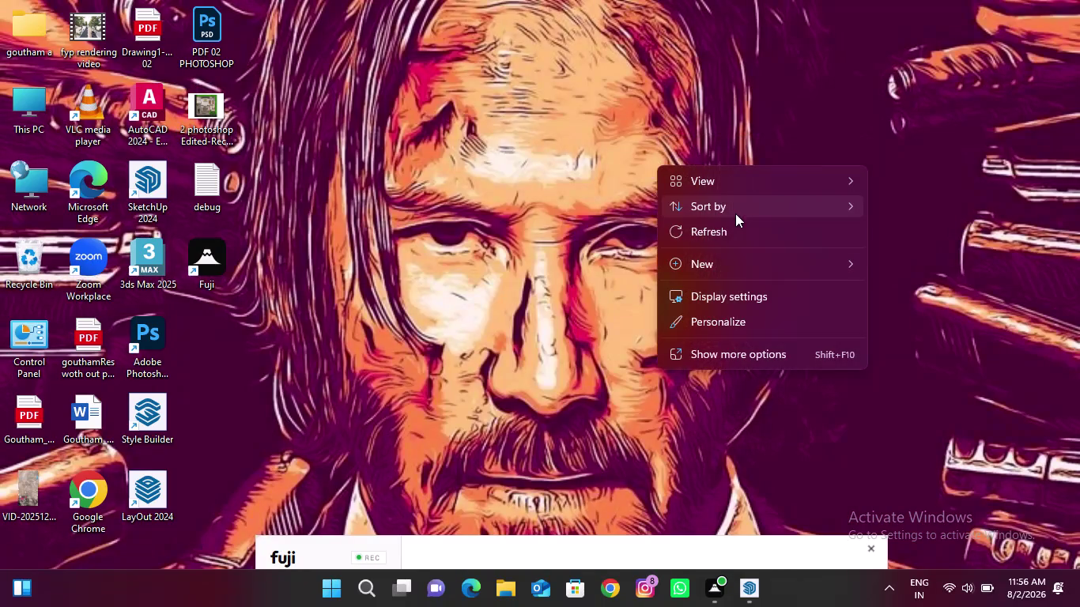
Hide the desktop icons, bring up the villa elevation model, and dismiss the extension errors notice.
click(731, 228)
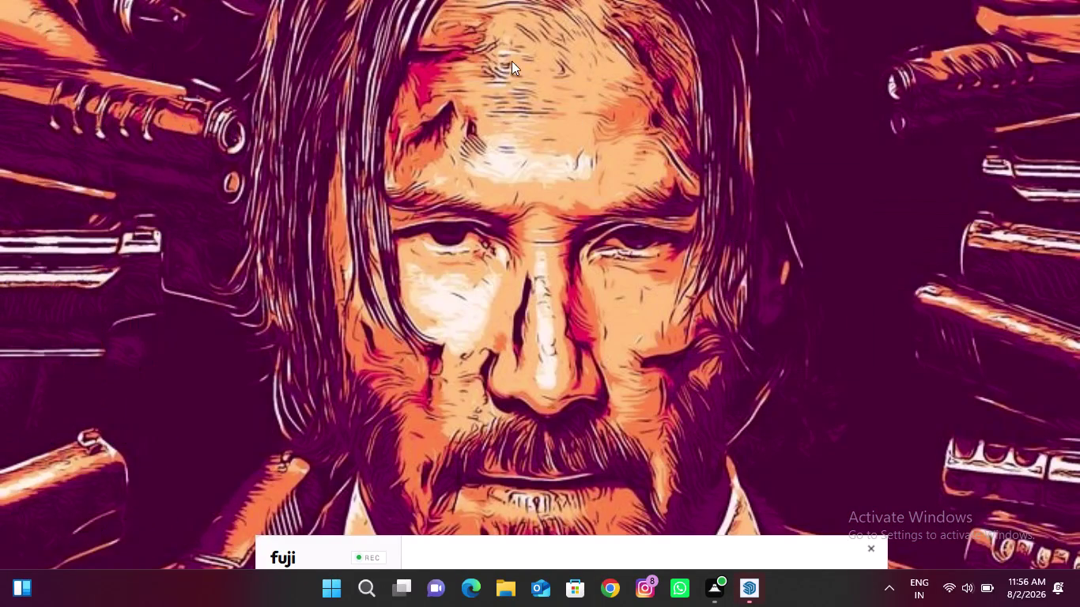
click(756, 581)
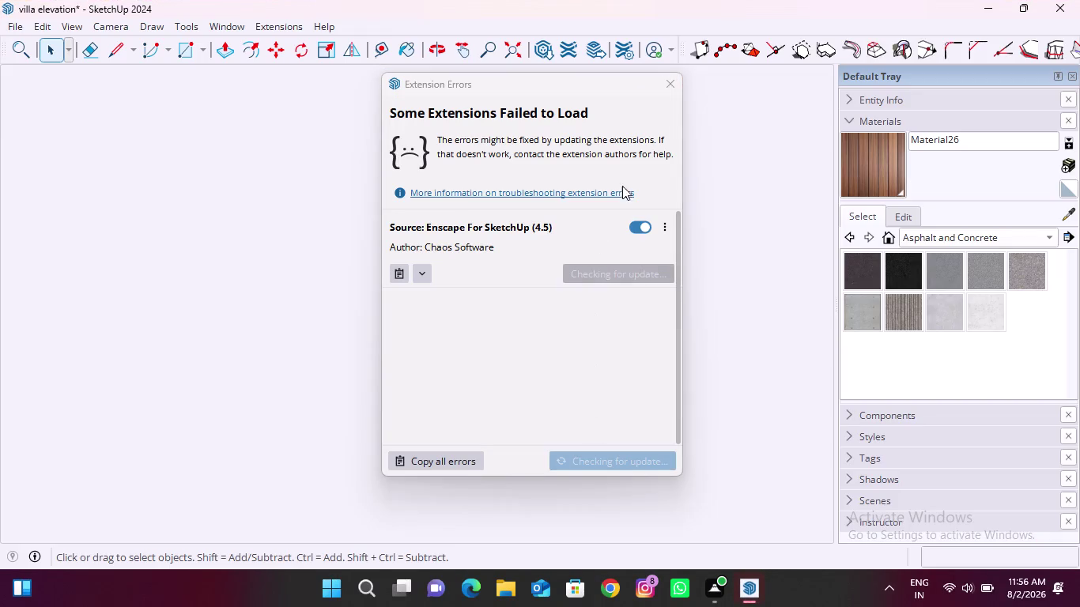
click(669, 85)
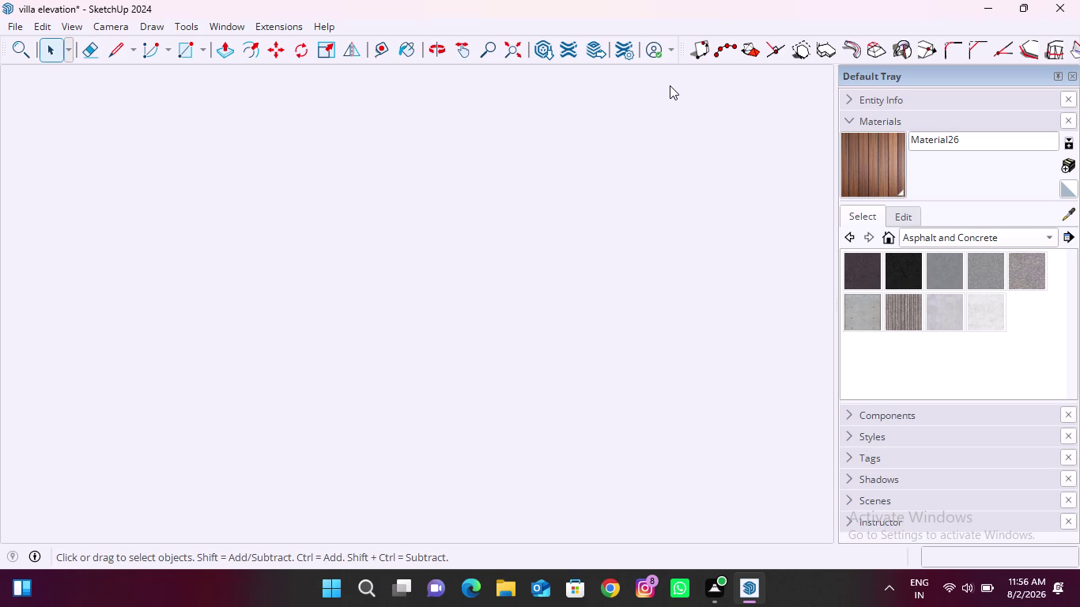
Zoom in and out of the empty villa elevation viewport to check for geometry.
scroll(down, 3)
scroll(down, 3)
scroll(up, 3)
scroll(up, 3)
scroll(down, 3)
scroll(up, 3)
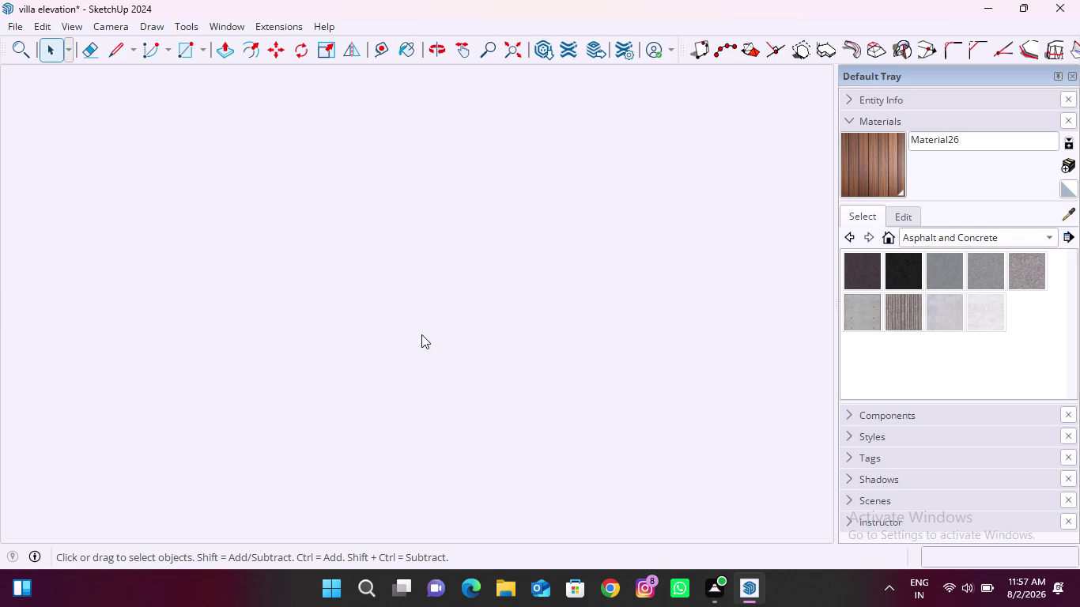